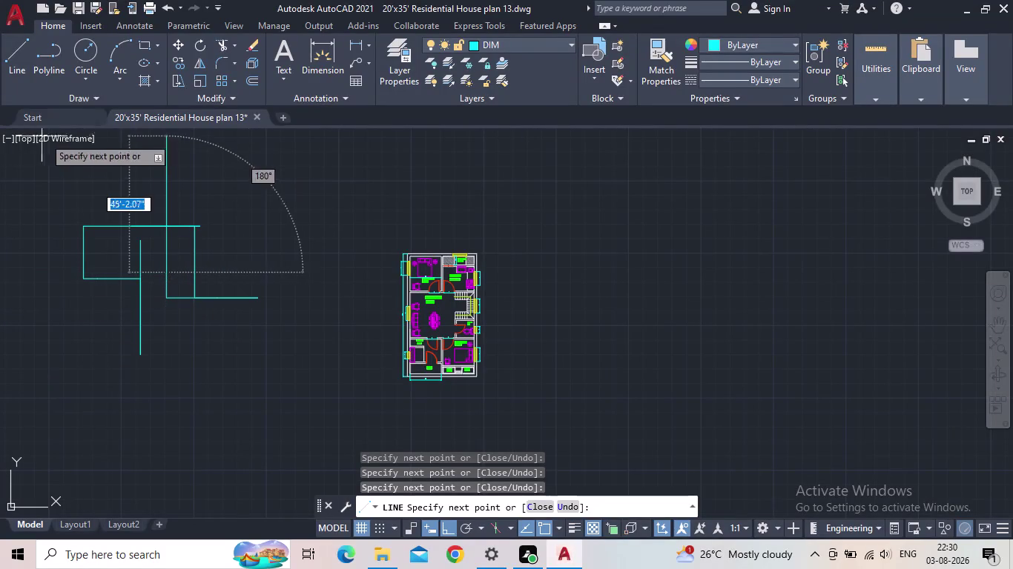
Draw connected leftward, short upward and horizontal cyan segments along the network's upper left.
click(140, 282)
click(126, 251)
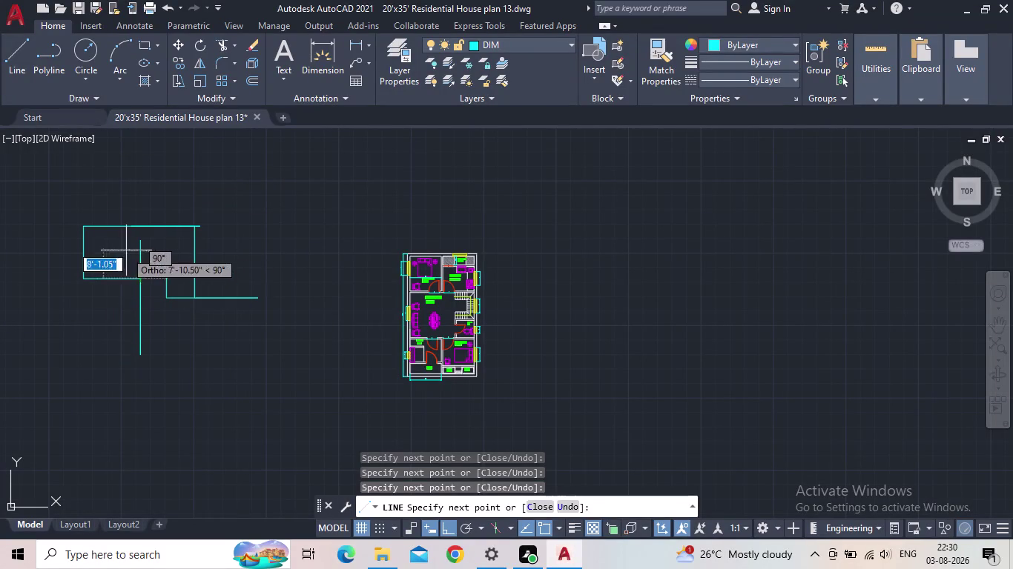
click(122, 247)
click(123, 220)
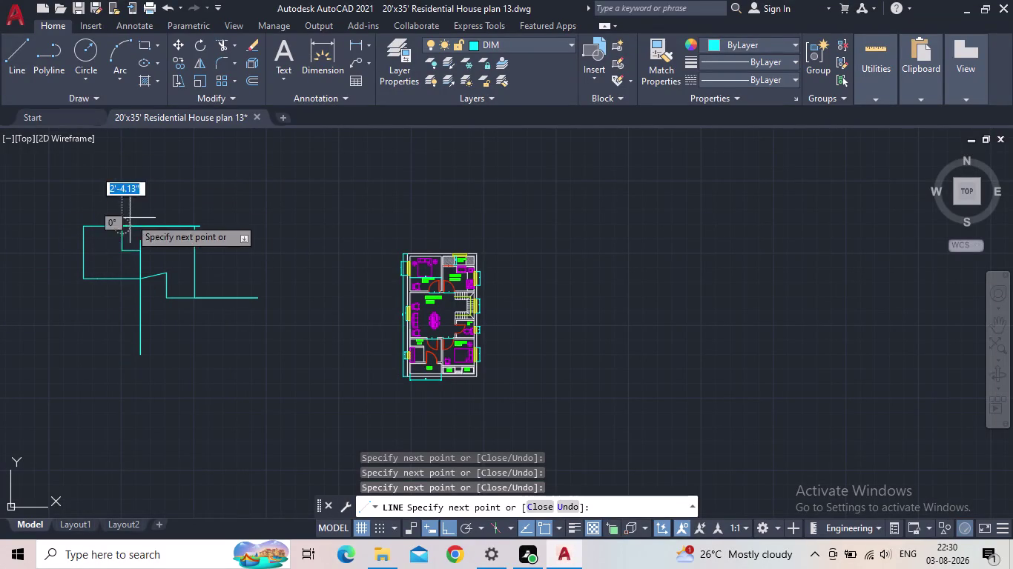
click(173, 228)
click(168, 243)
click(168, 242)
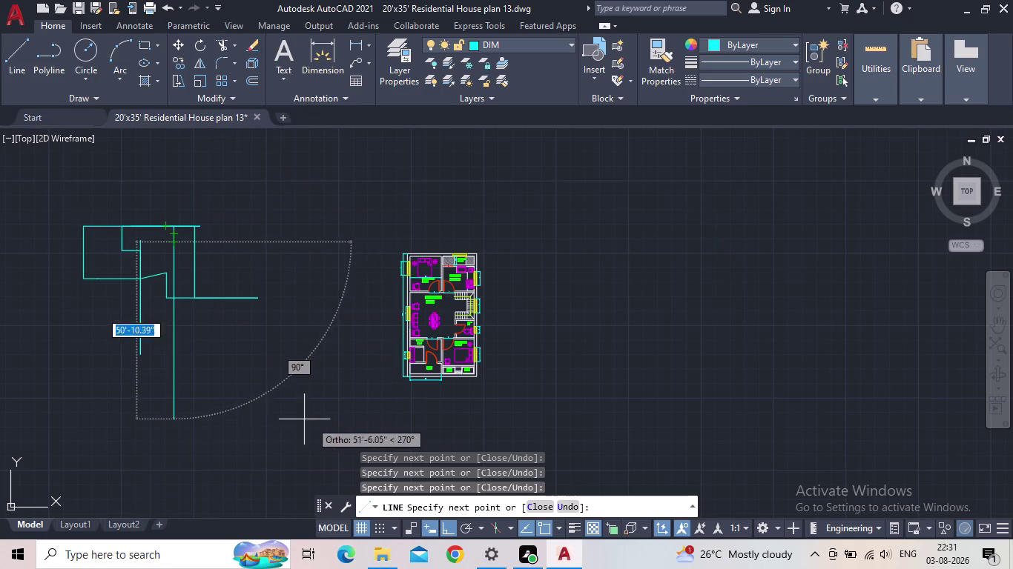
Add a long downward cyan segment below the network, then short leftward segments.
click(165, 335)
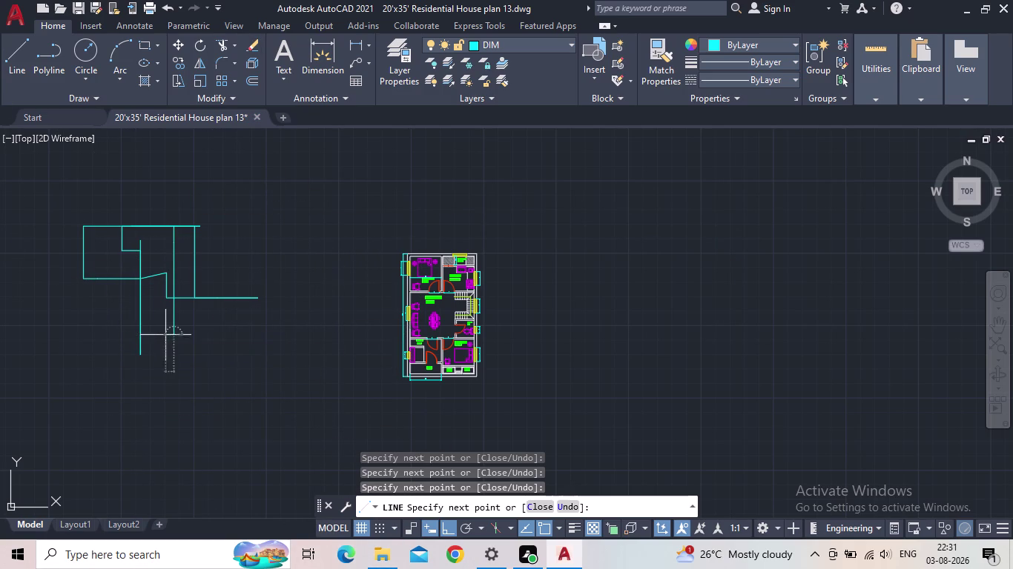
click(116, 343)
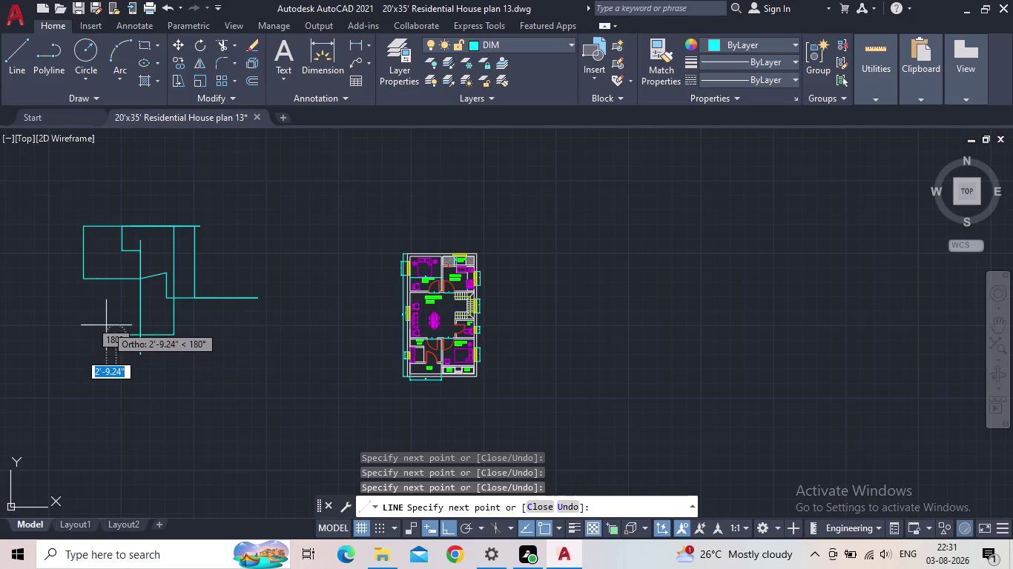
click(106, 325)
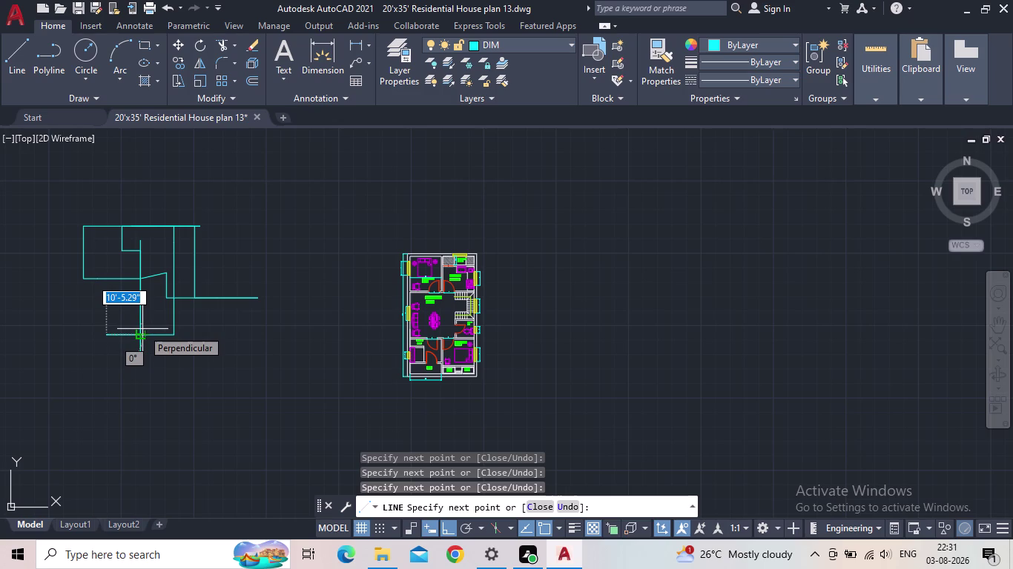
click(95, 312)
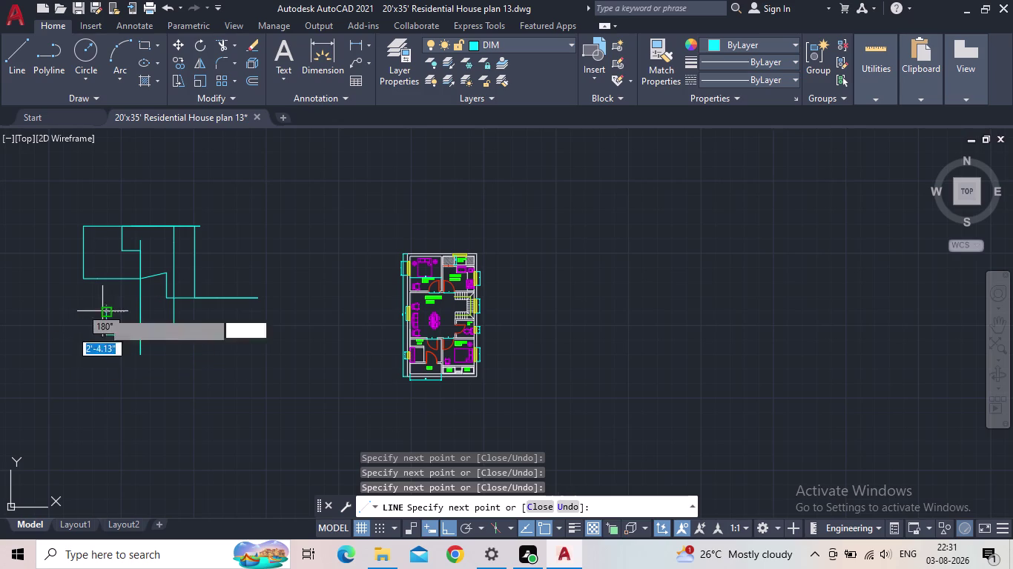
click(126, 305)
click(121, 300)
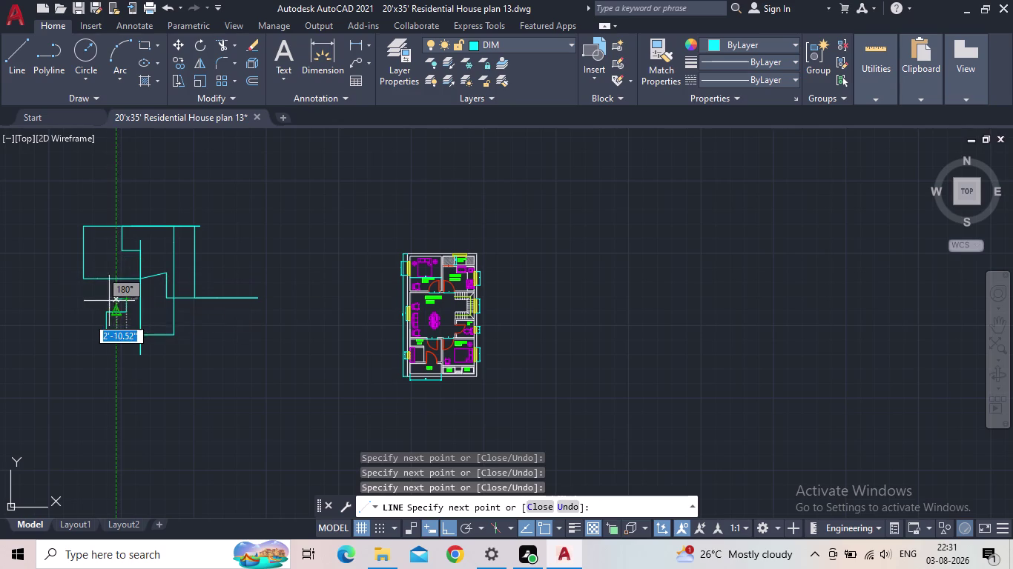
Draw short leftward and upward cyan segments branching off the network's left side.
click(97, 292)
click(90, 272)
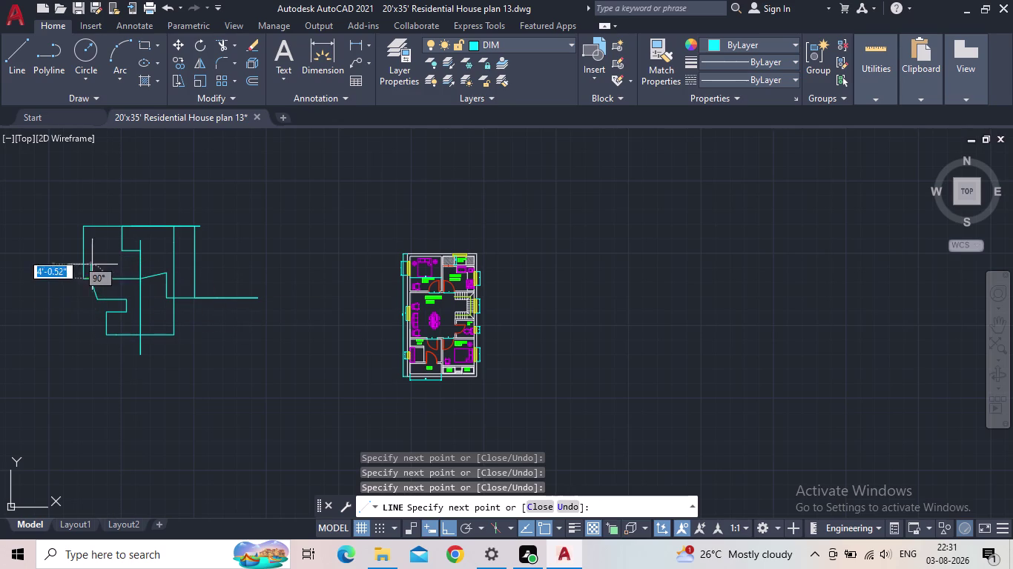
click(102, 258)
click(116, 251)
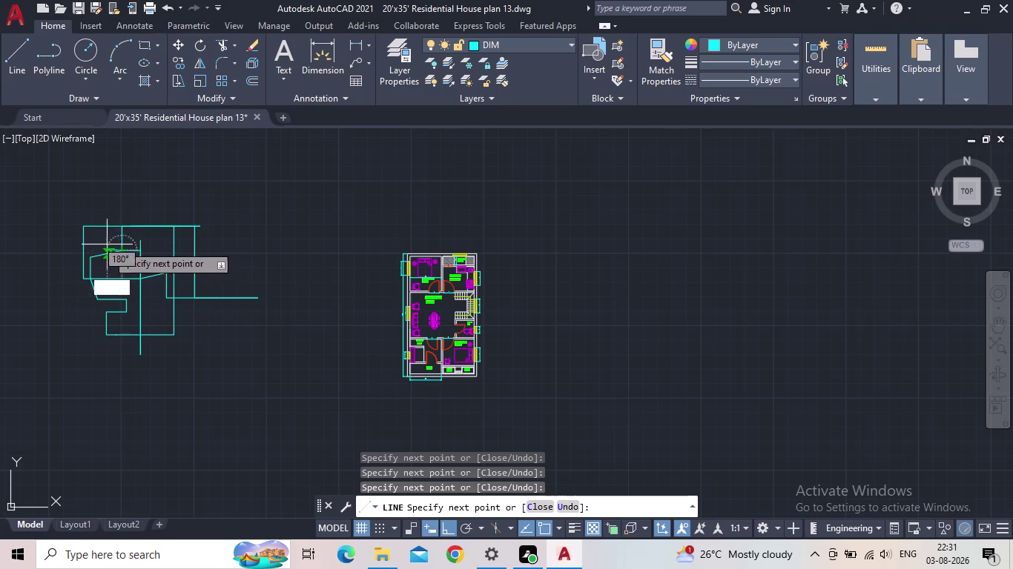
click(106, 245)
click(83, 243)
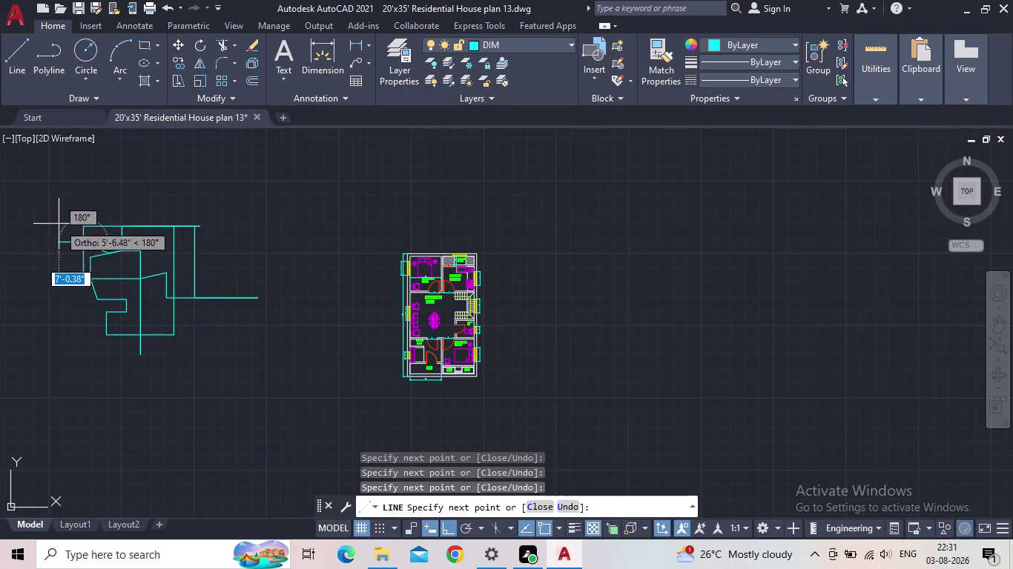
Add a leftward segment near the top and a long horizontal segment above the network.
click(59, 224)
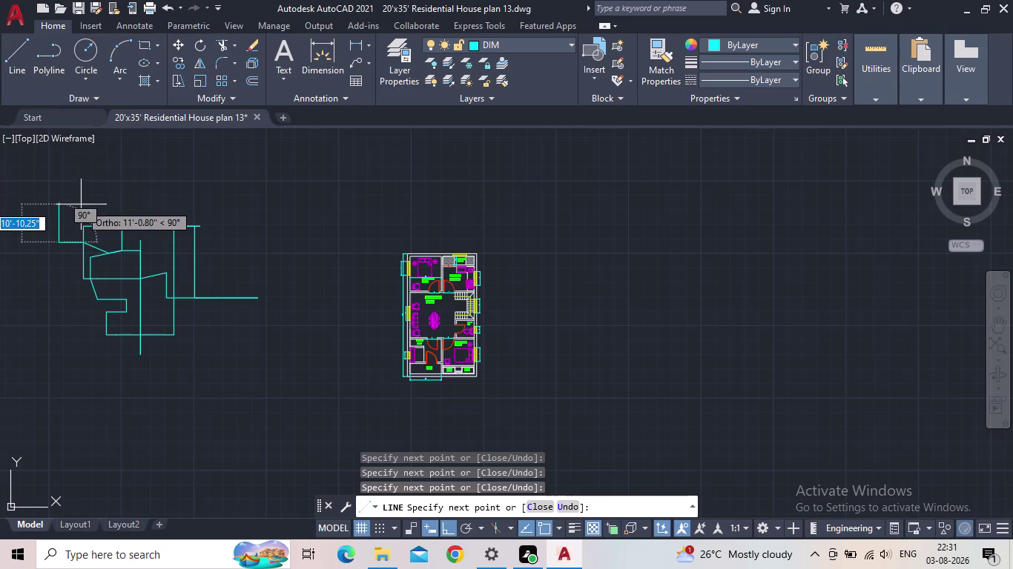
click(80, 204)
click(139, 198)
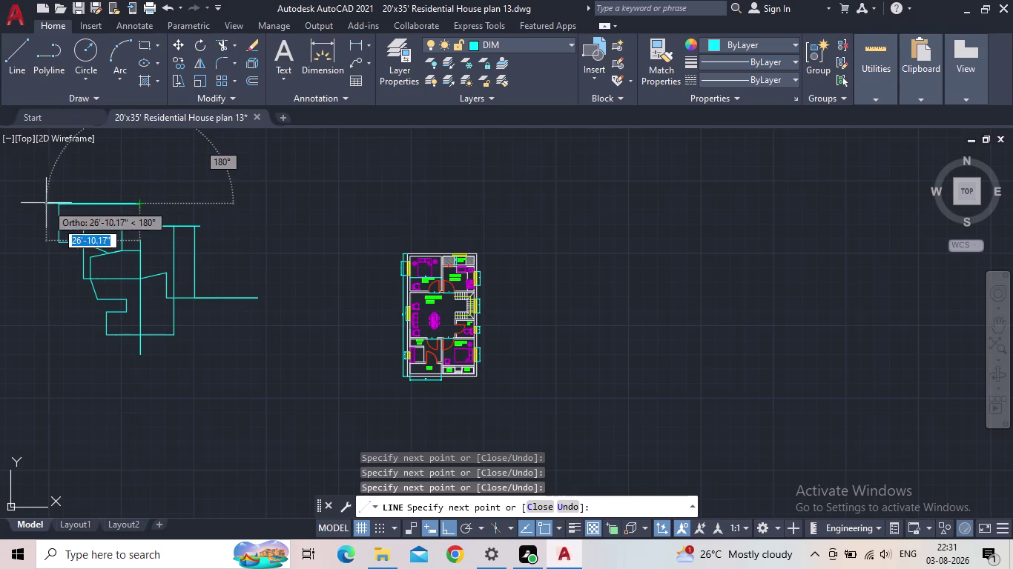
click(50, 207)
click(97, 209)
click(99, 232)
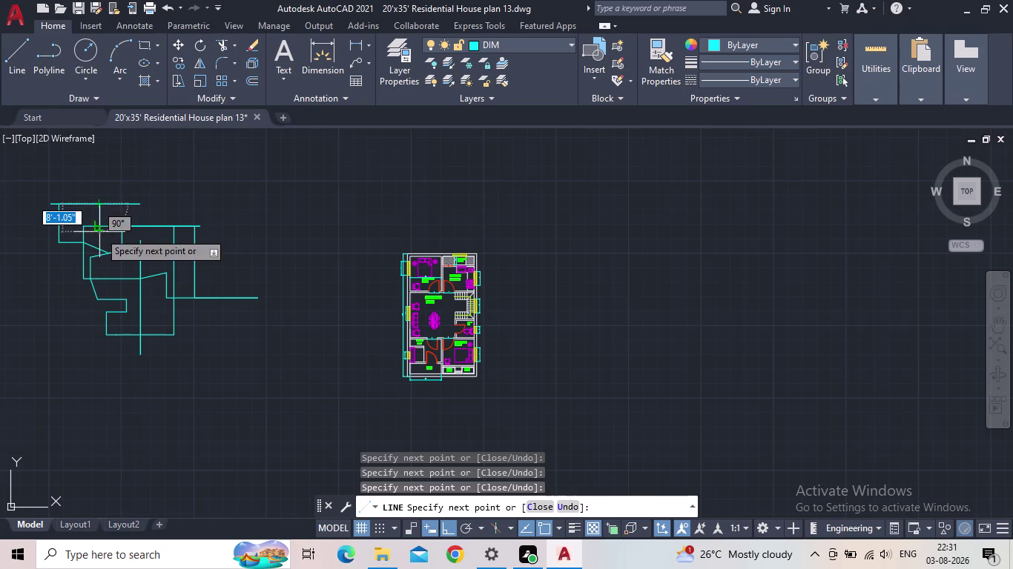
Draw upward cyan segments at the top left, then a leftward segment.
click(42, 210)
click(50, 188)
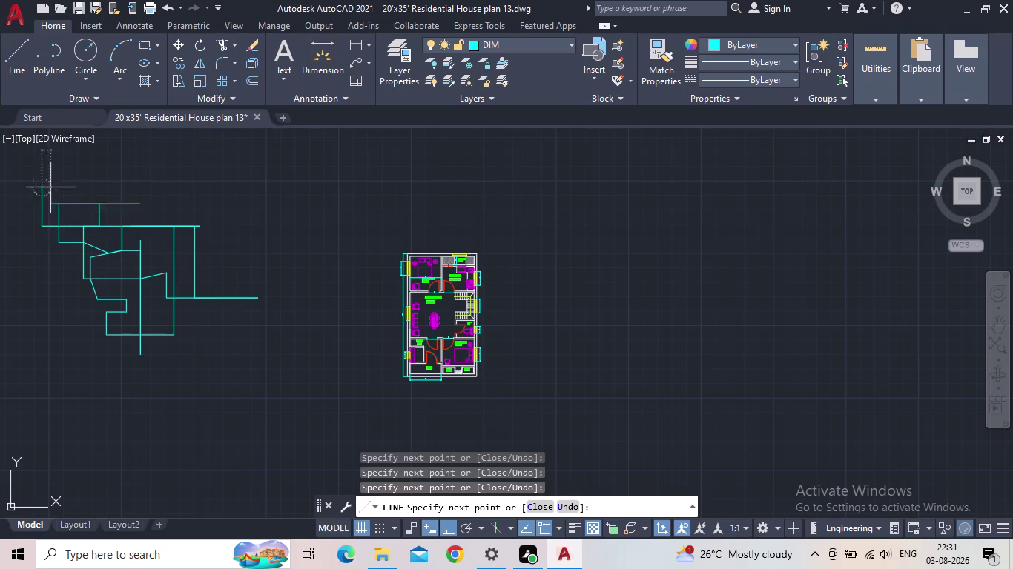
click(81, 191)
click(106, 199)
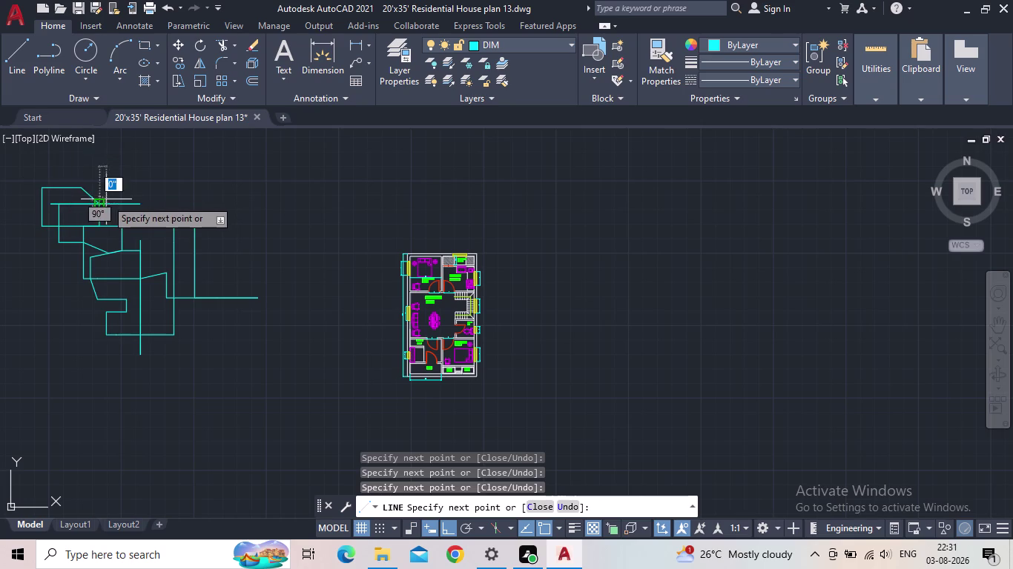
click(90, 220)
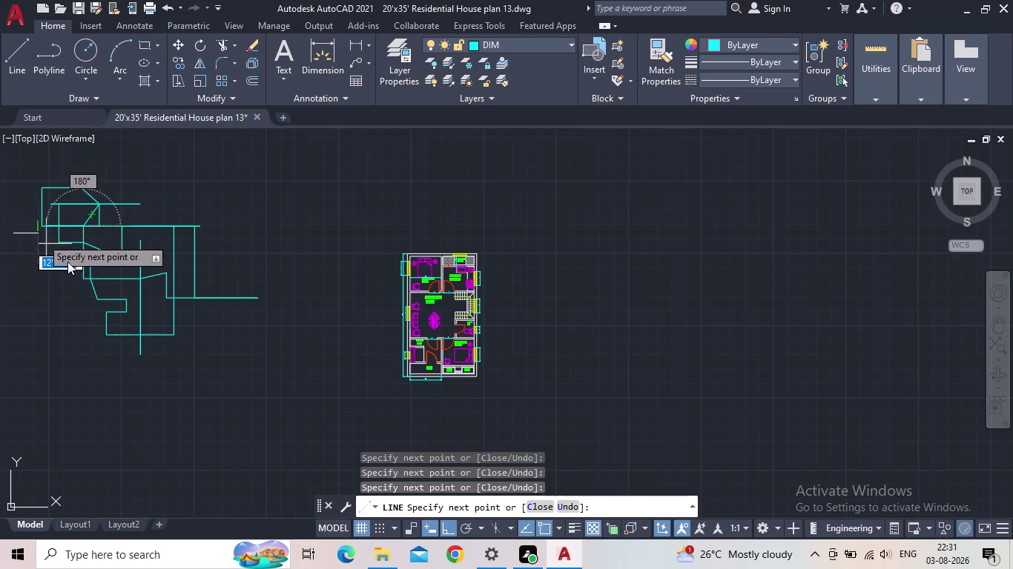
click(66, 258)
click(57, 261)
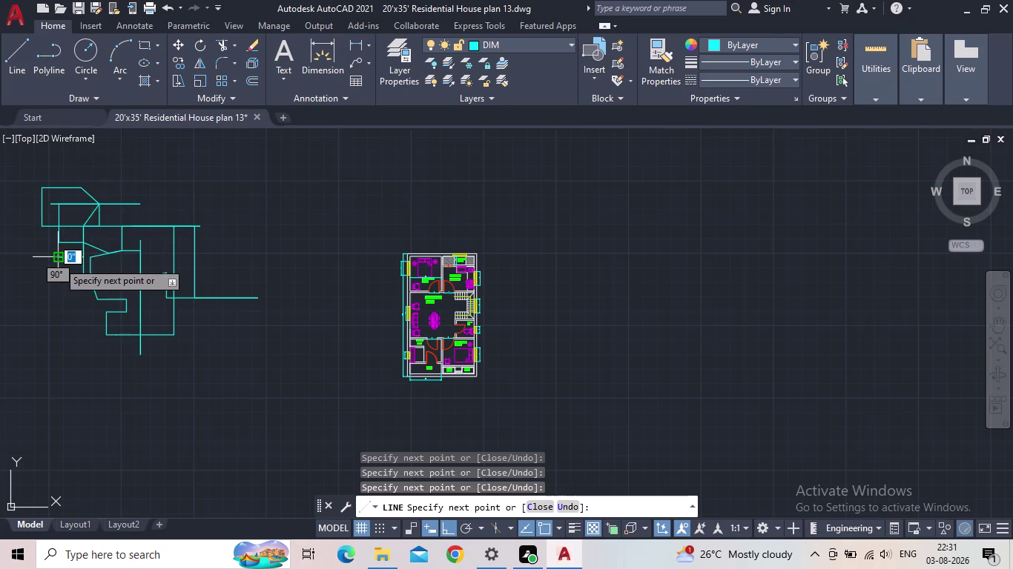
Add short horizontal, vertical and downward cyan segments lower on the left side.
click(43, 275)
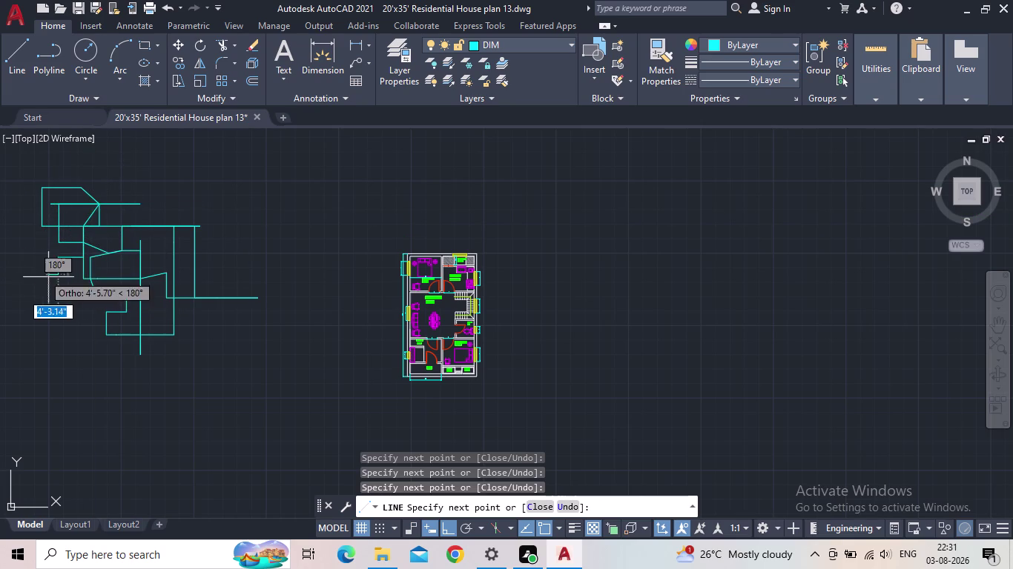
click(72, 271)
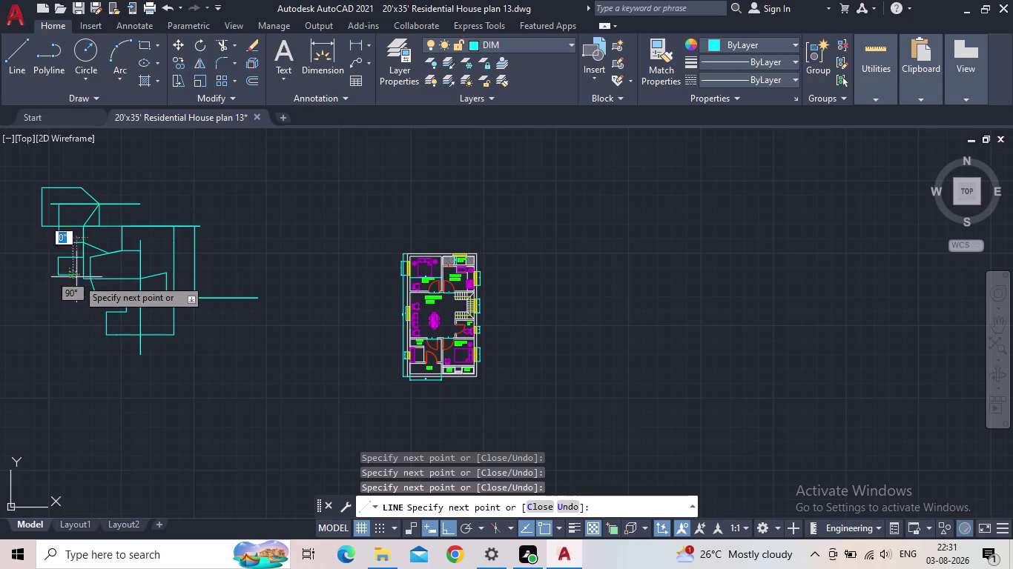
click(78, 285)
click(46, 284)
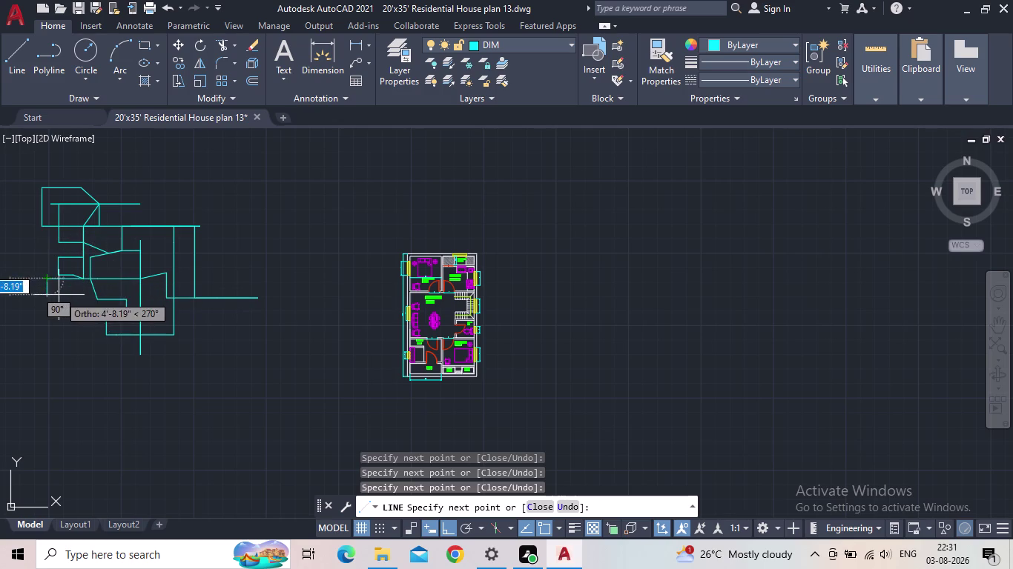
click(59, 295)
click(67, 287)
click(79, 318)
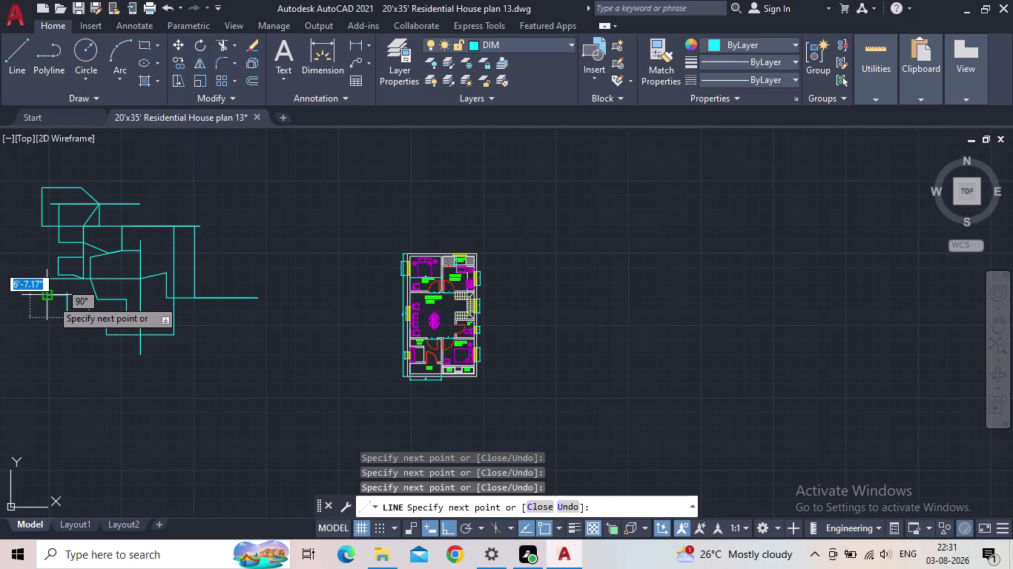
Draw short vertical and horizontal cyan segments at the network's lower left.
click(51, 299)
click(52, 312)
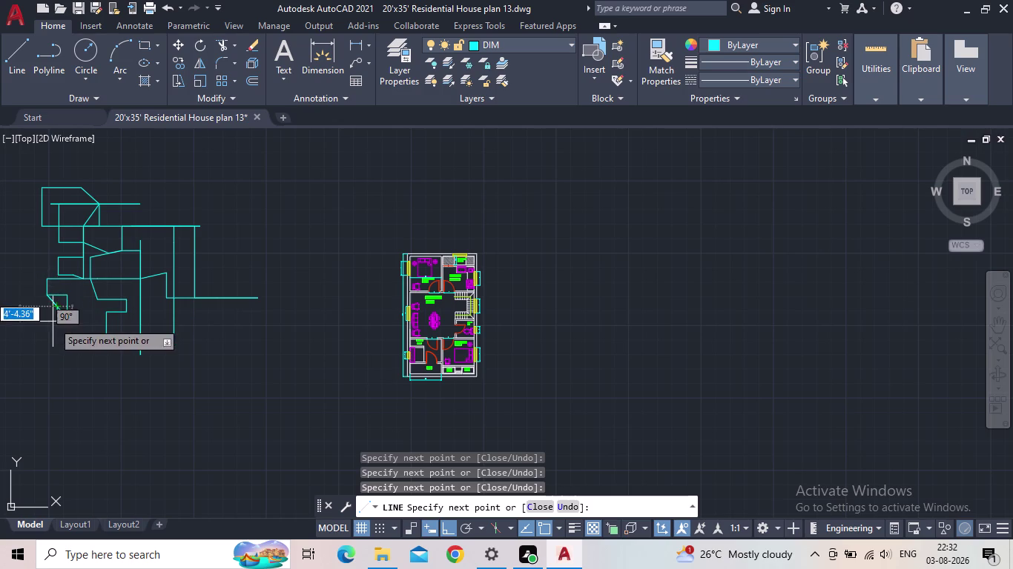
click(52, 322)
click(69, 313)
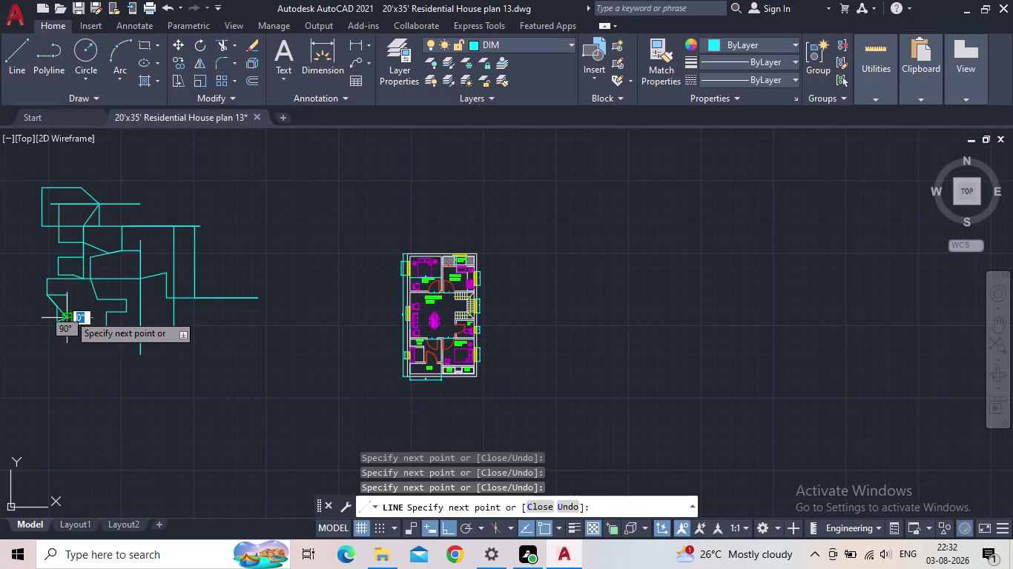
click(58, 345)
click(54, 329)
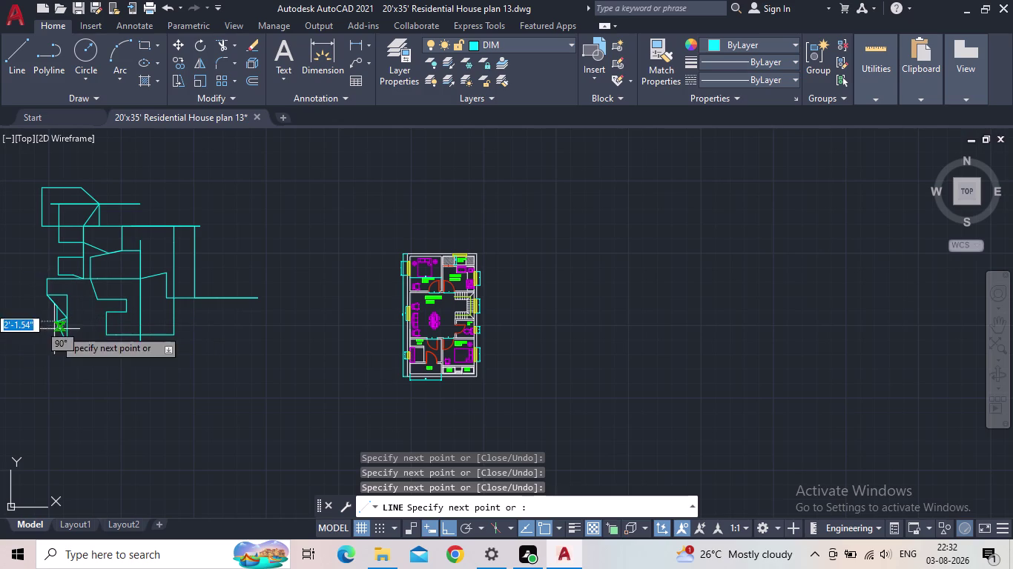
click(68, 322)
Add downward, leftward and upward cyan segments further below the lower left.
click(81, 334)
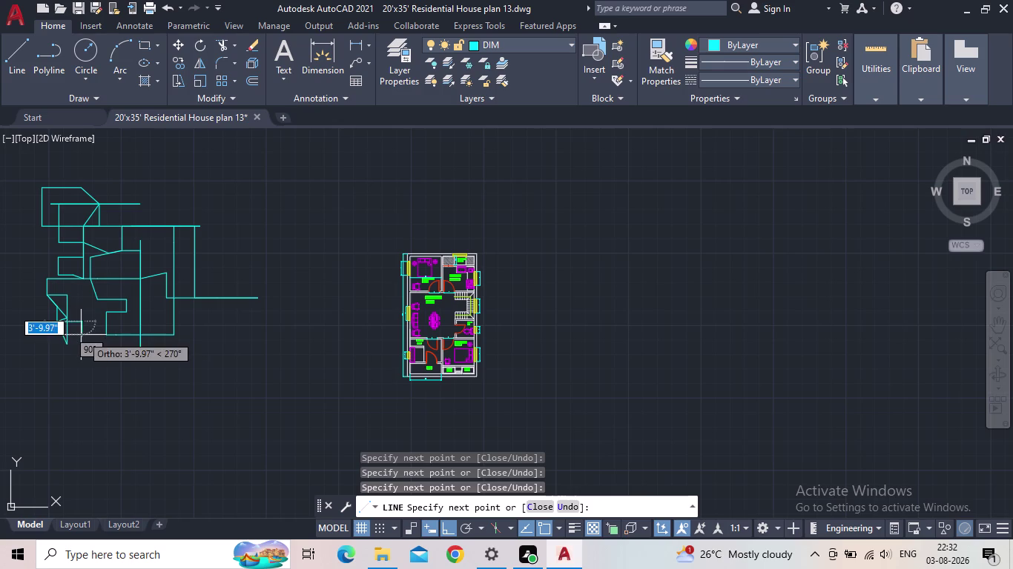
click(75, 340)
click(78, 353)
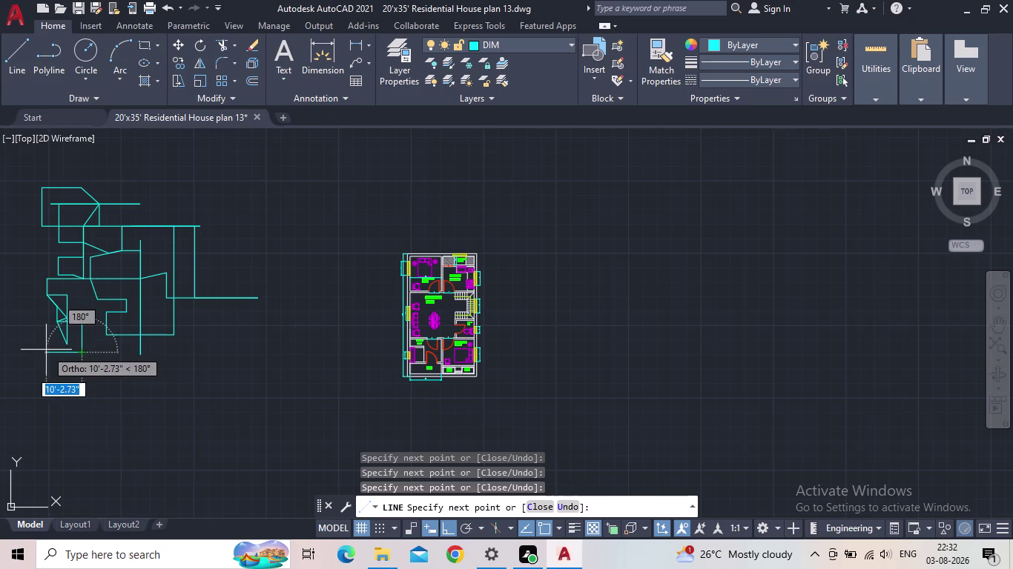
click(46, 350)
click(46, 325)
click(64, 315)
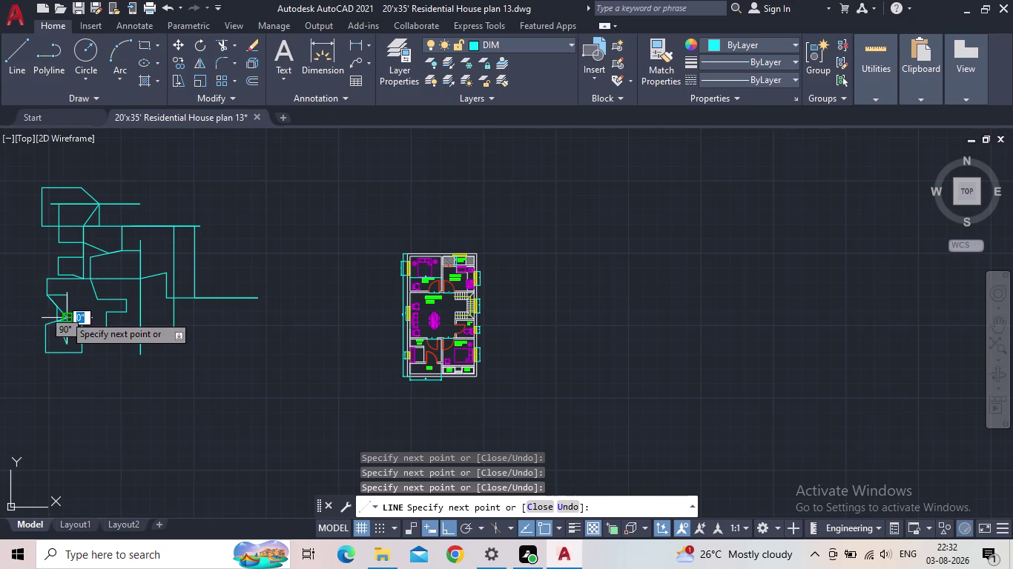
click(66, 300)
Draw rightward and lower cyan segments with additional corners in the lower-left cluster.
click(75, 309)
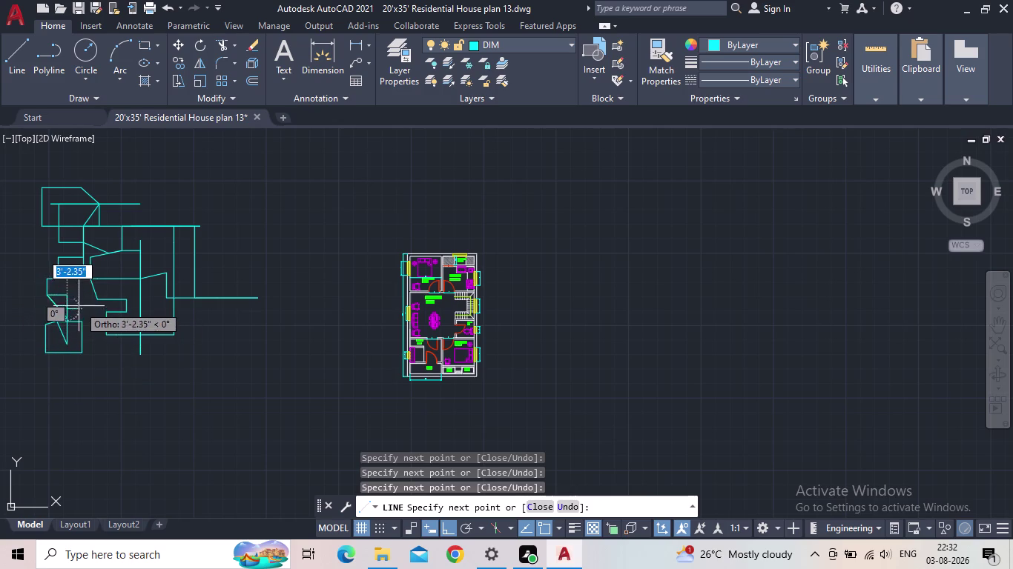
click(76, 295)
click(97, 324)
click(80, 352)
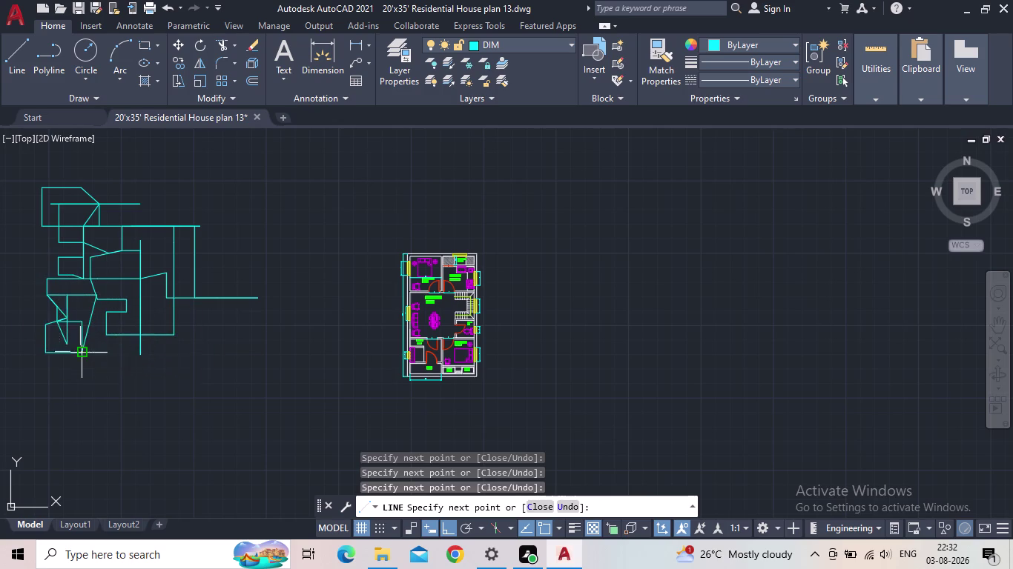
click(68, 312)
click(69, 293)
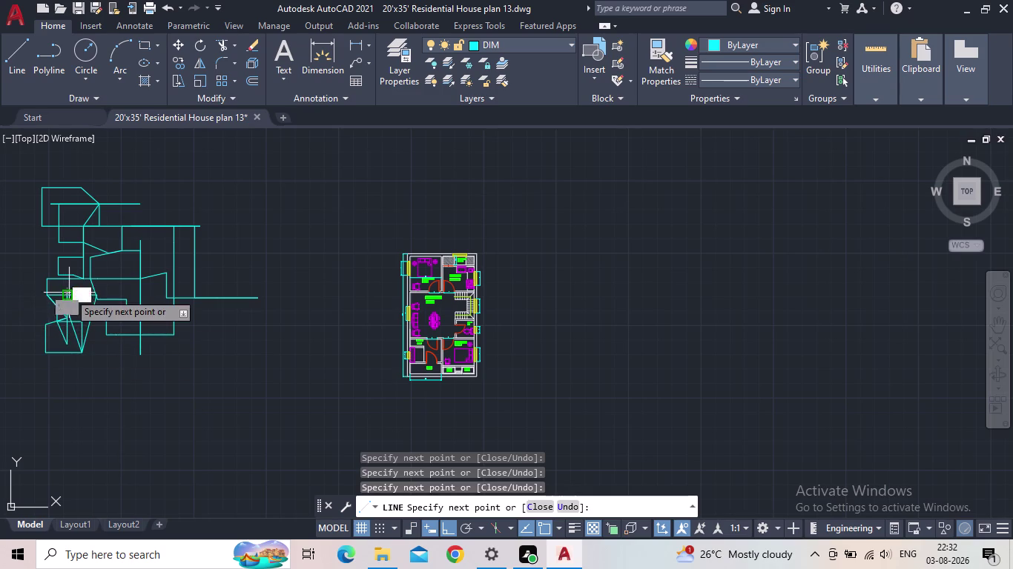
click(64, 285)
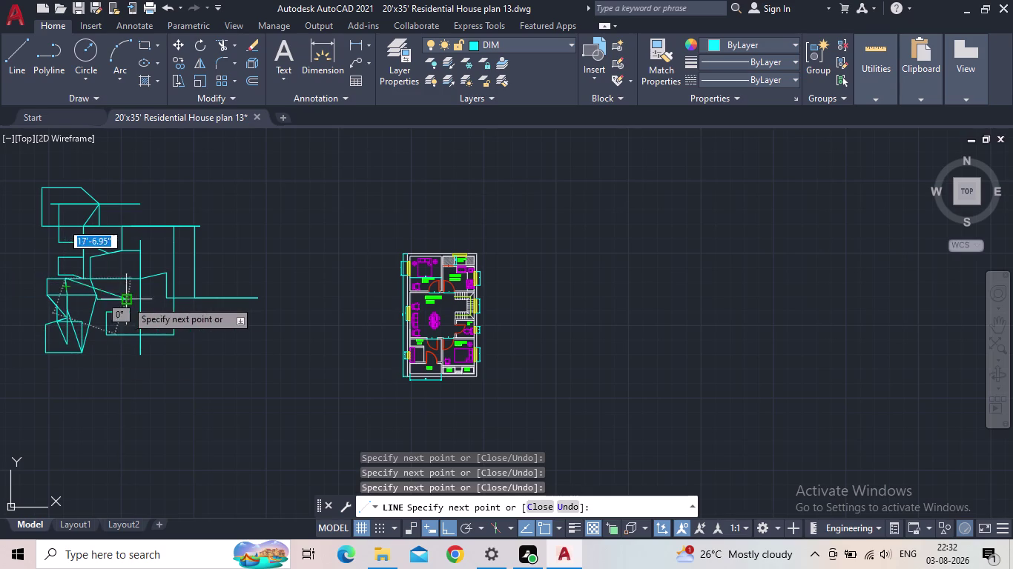
Add a long rightward segment, vertical segments, and a long downward segment below the network.
click(126, 300)
click(94, 308)
click(49, 301)
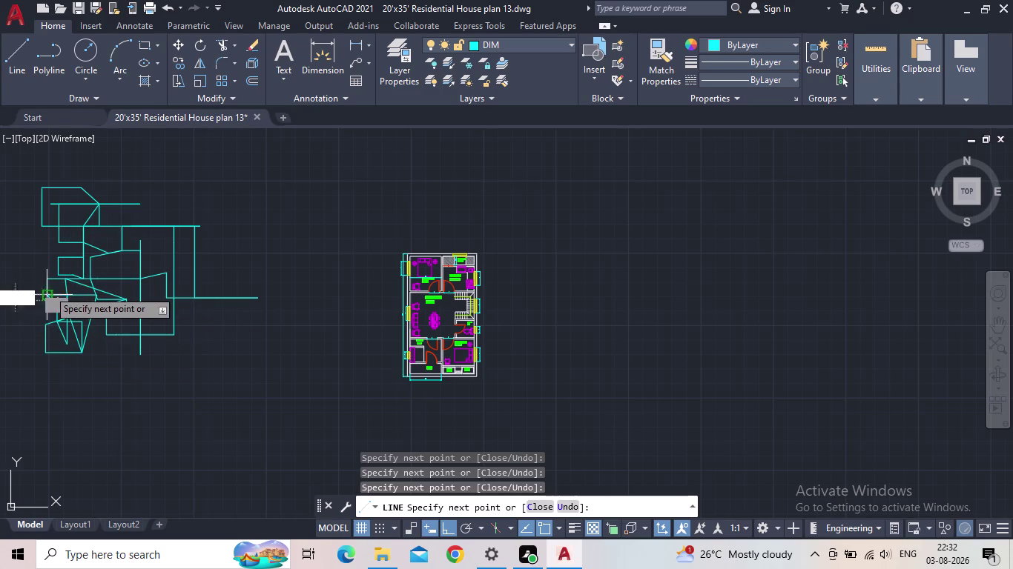
click(46, 275)
drag(64, 272, 75, 276)
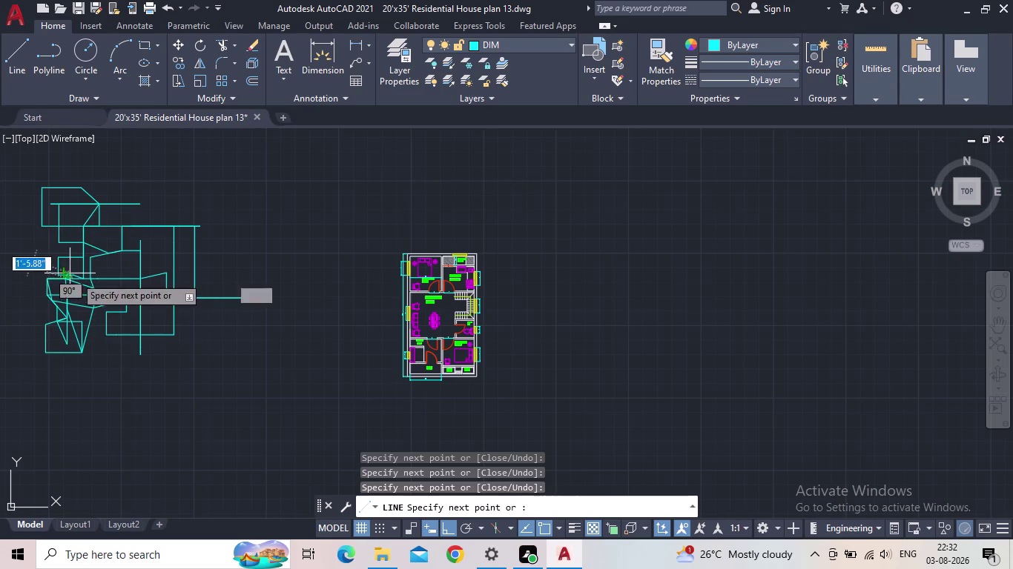
click(123, 288)
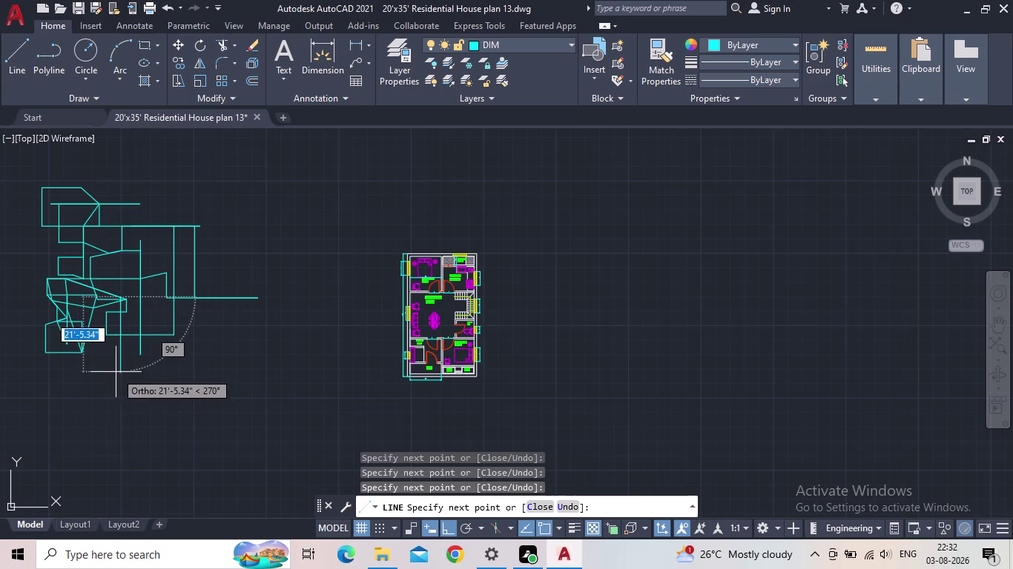
click(116, 373)
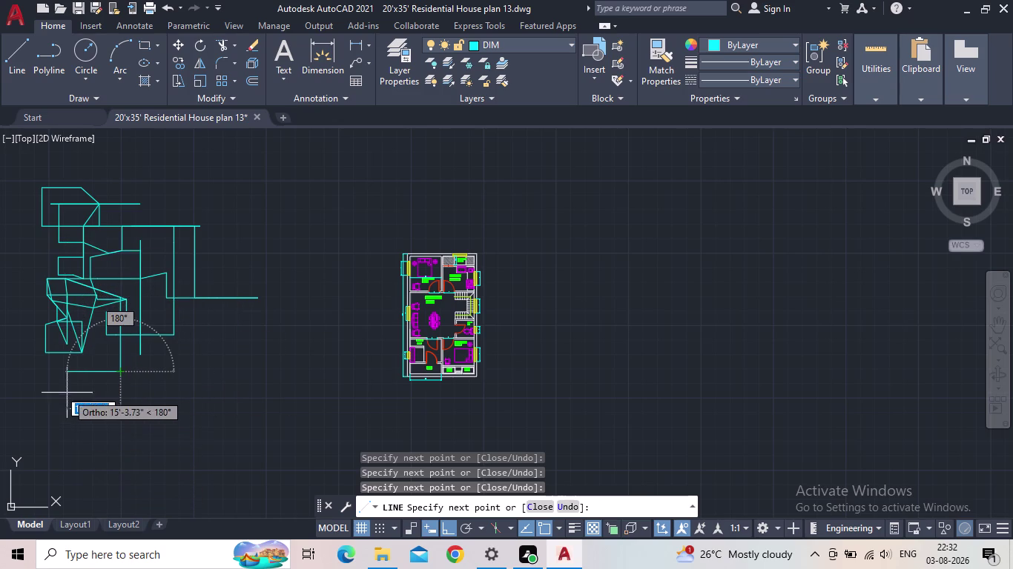